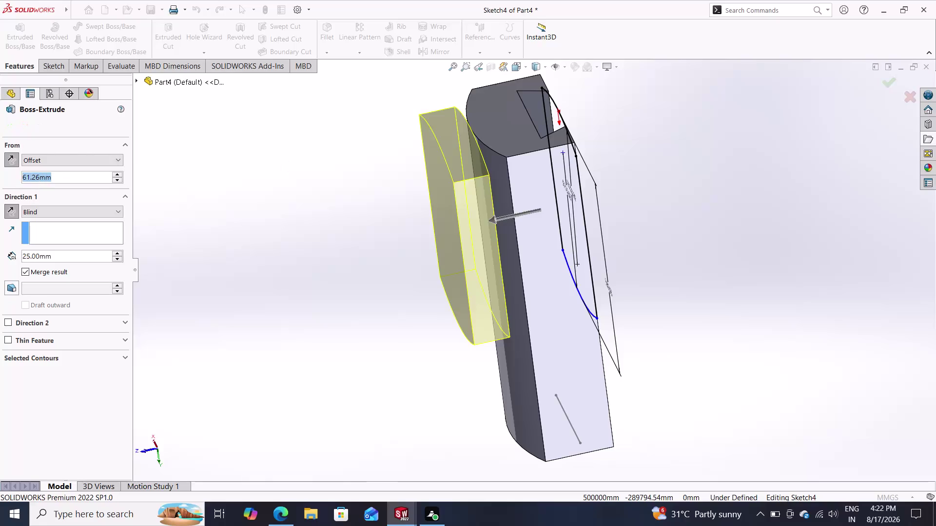
Cancel the Boss-Extrude preview, select Right Plane and exit Sketch4.
key(Escape)
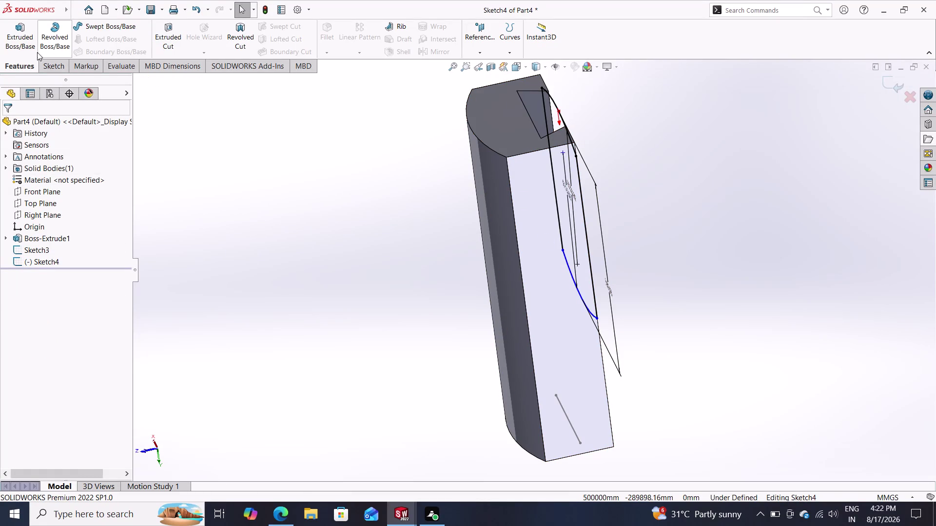
click(47, 63)
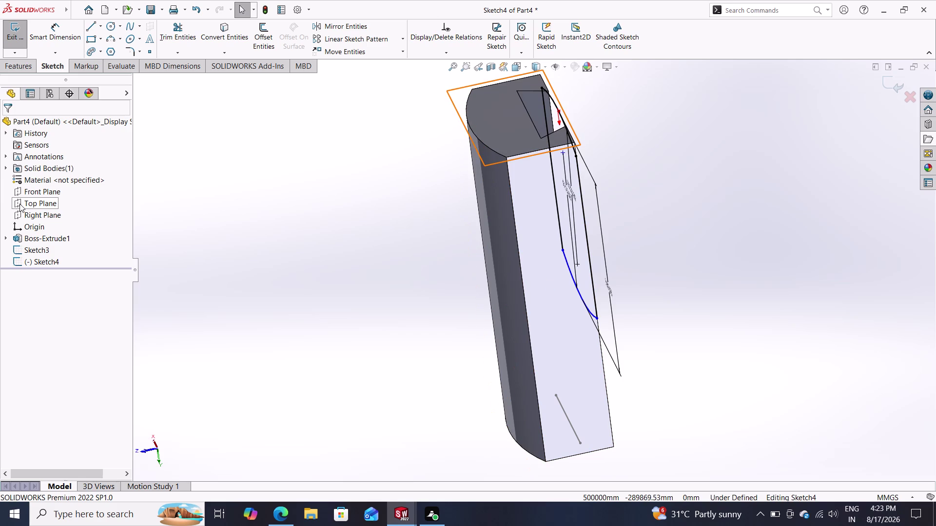
click(29, 219)
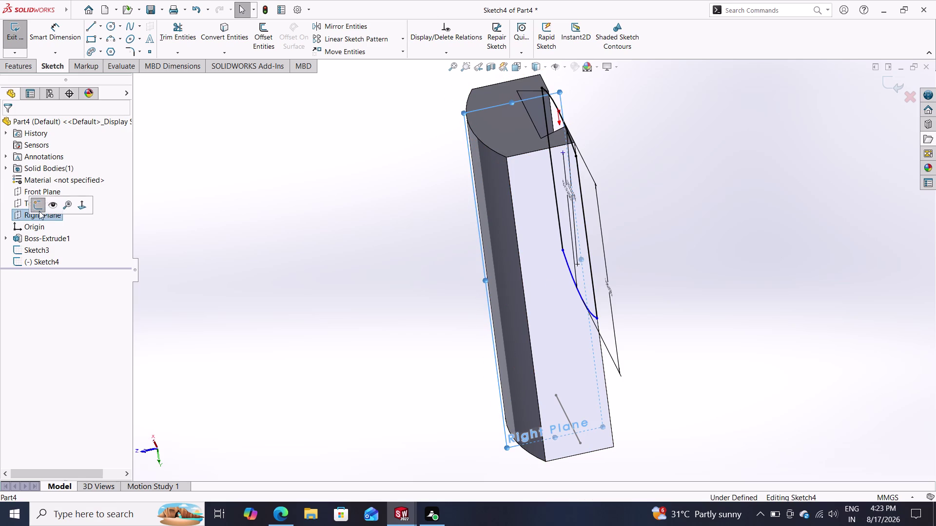
click(41, 207)
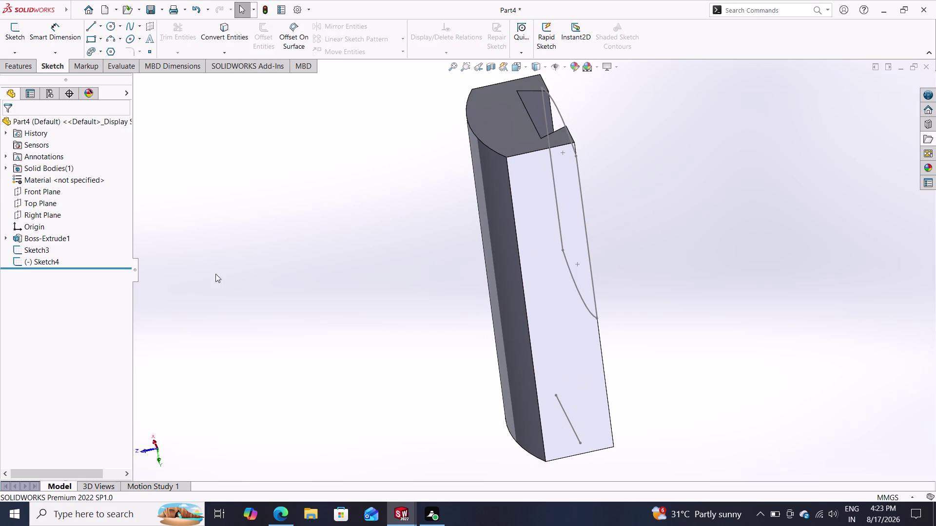
Start a sketch on the Right Plane and orbit around the block to inspect it.
click(24, 214)
double_click(28, 199)
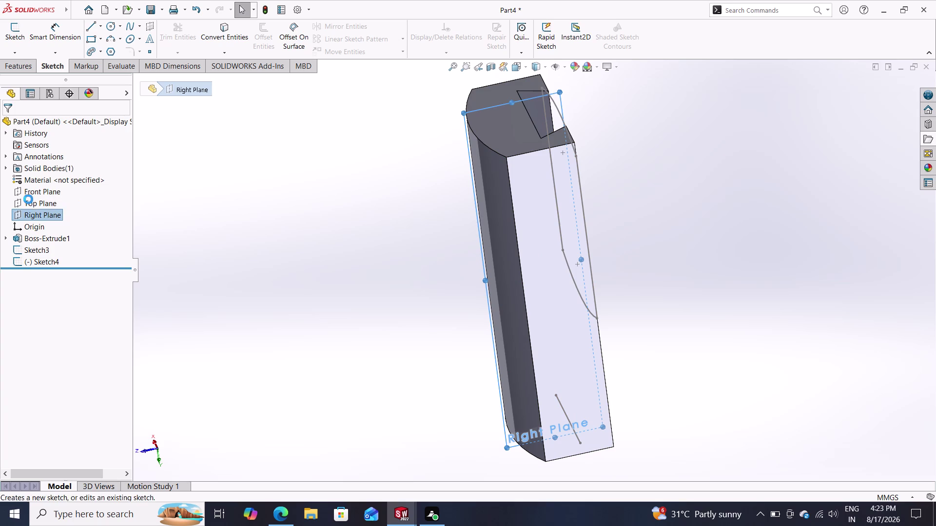
scroll(down, 3)
scroll(up, 3)
scroll(up, 3)
scroll(down, 3)
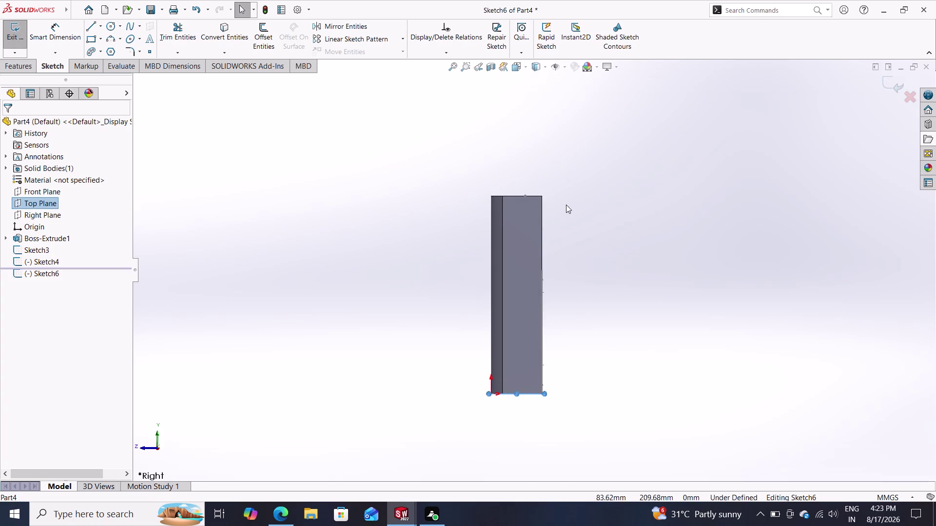
scroll(down, 3)
scroll(up, 3)
scroll(up, 3)
scroll(down, 3)
scroll(up, 3)
scroll(down, 3)
scroll(up, 3)
scroll(down, 3)
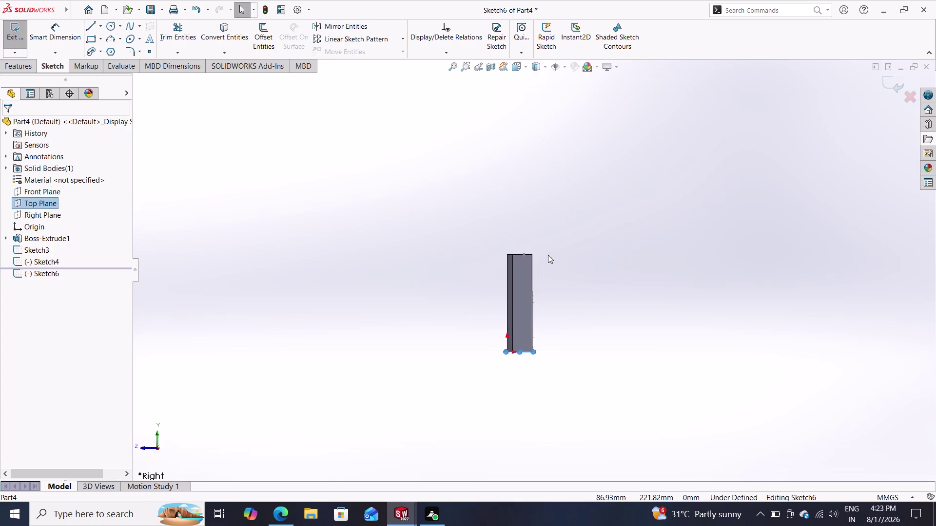
scroll(down, 3)
scroll(down, 3)
scroll(up, 3)
scroll(down, 3)
scroll(up, 3)
scroll(down, 3)
scroll(up, 3)
scroll(down, 3)
scroll(up, 3)
scroll(down, 3)
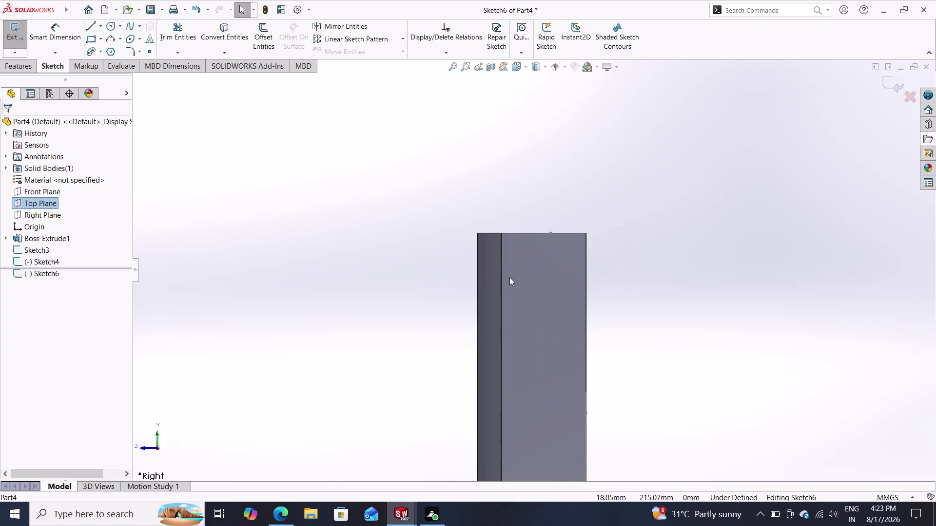
scroll(down, 3)
middle_drag(552, 157, 555, 185)
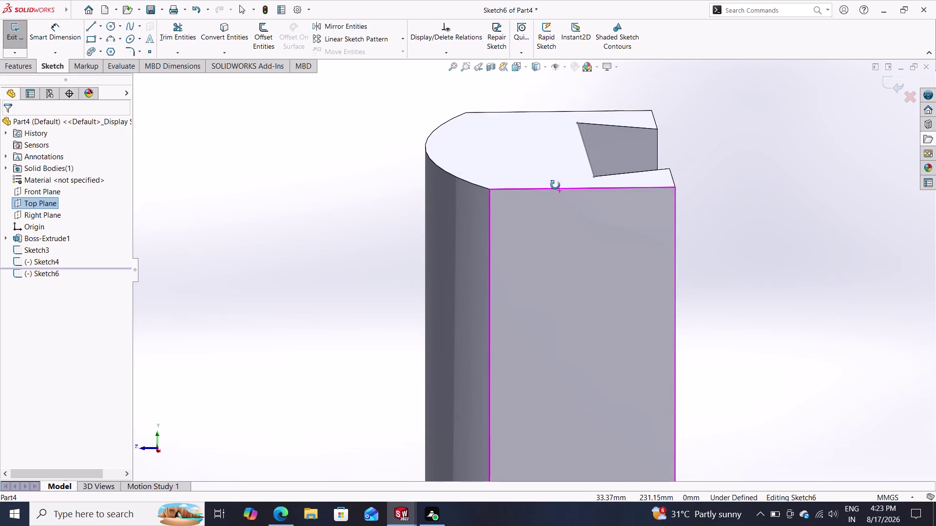
middle_drag(555, 185, 546, 152)
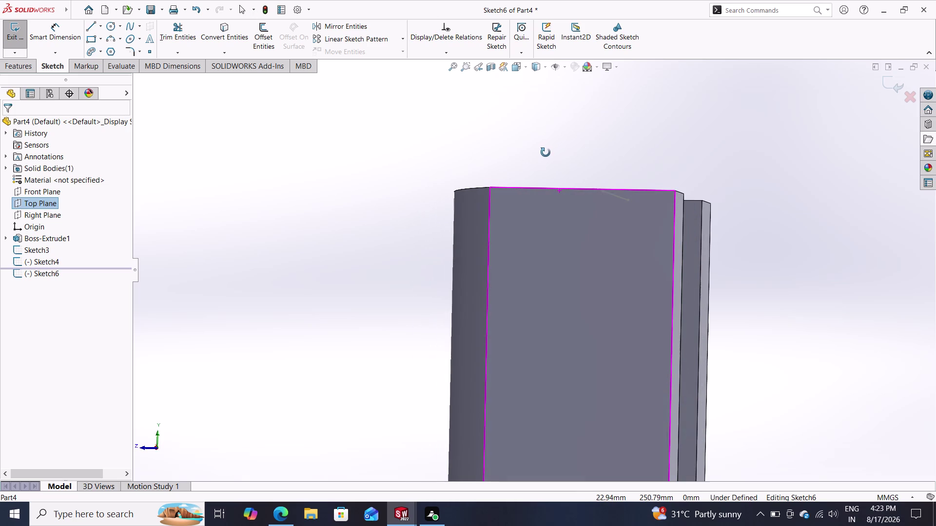
middle_drag(545, 153, 550, 145)
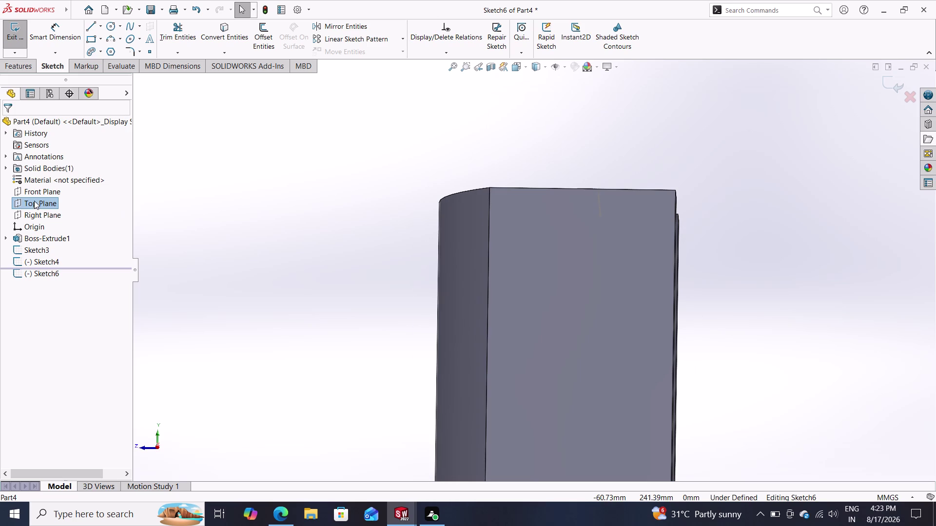
Exit and discard the empty Sketch6.
click(40, 215)
click(46, 206)
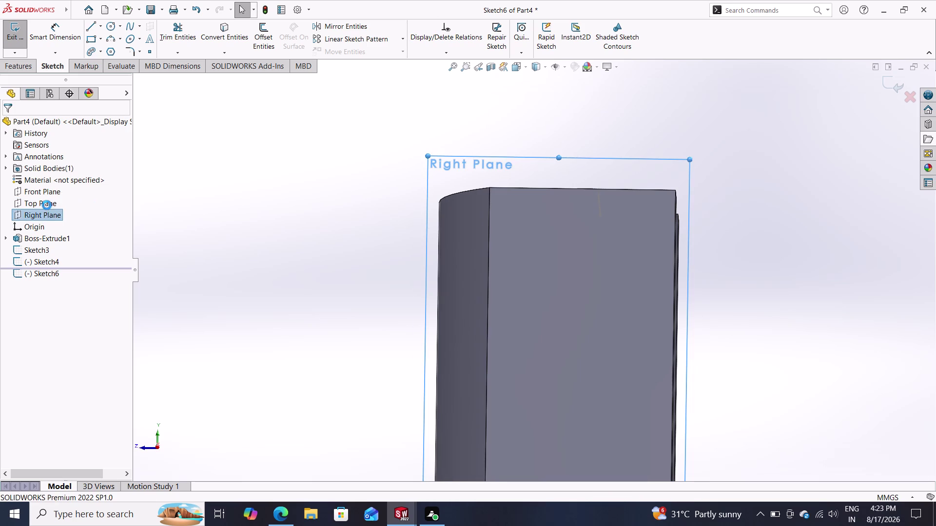
double_click(43, 220)
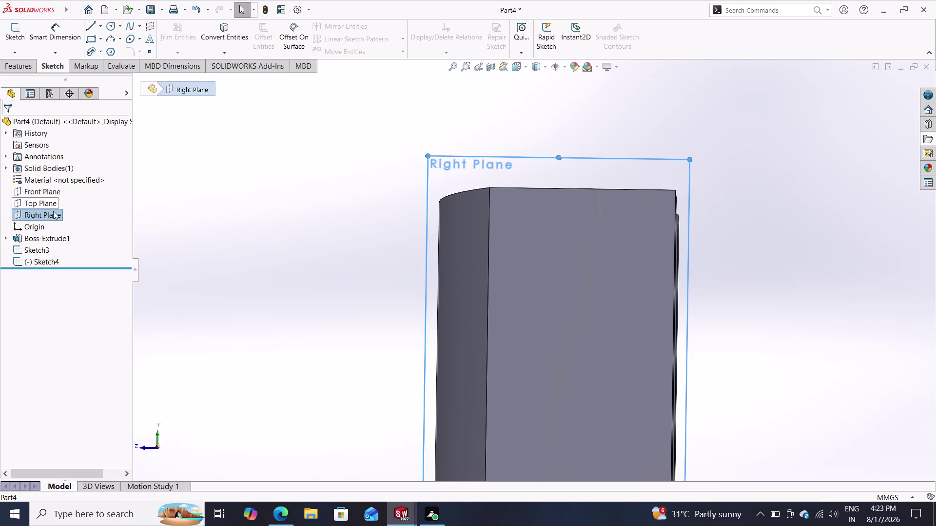
Select the Right Plane and start Sketch7 on it.
click(50, 212)
click(54, 204)
click(41, 219)
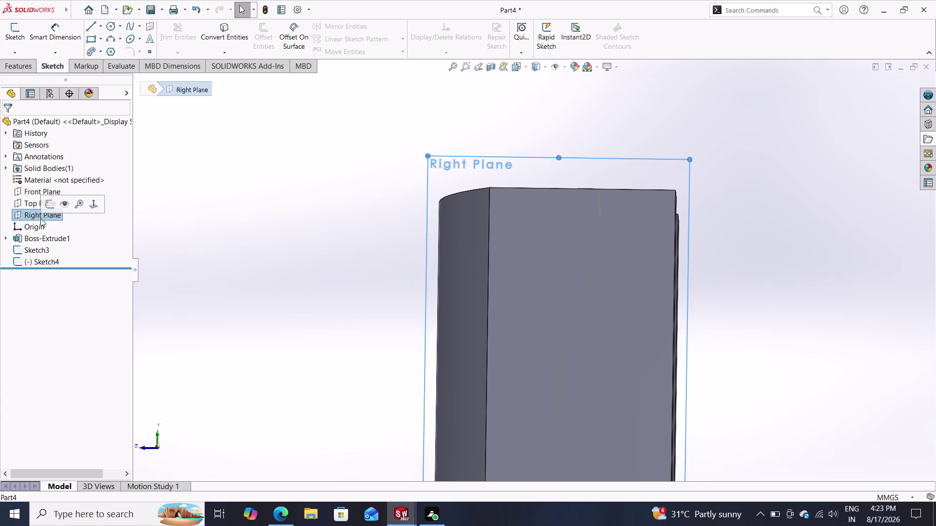
click(49, 206)
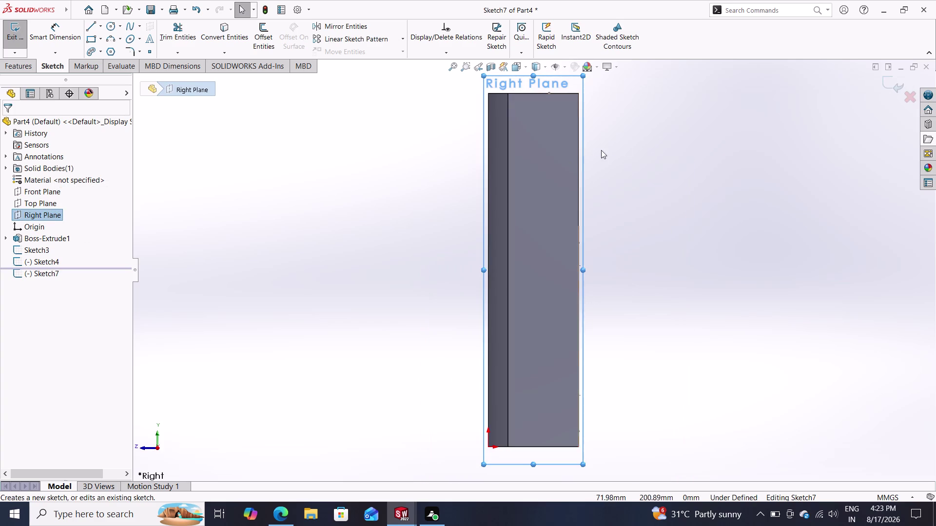
Zoom around the block and convert its top edge into Sketch7.
scroll(down, 3)
scroll(up, 3)
scroll(up, 3)
scroll(down, 3)
scroll(up, 3)
scroll(up, 3)
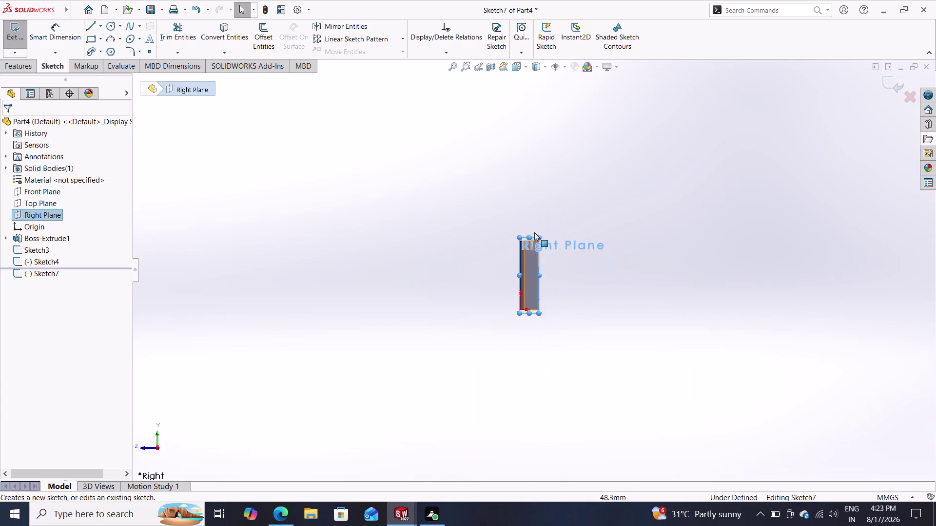
scroll(down, 3)
scroll(up, 3)
scroll(down, 3)
scroll(down, 3)
scroll(up, 3)
scroll(down, 3)
scroll(up, 3)
scroll(down, 3)
scroll(down, 3)
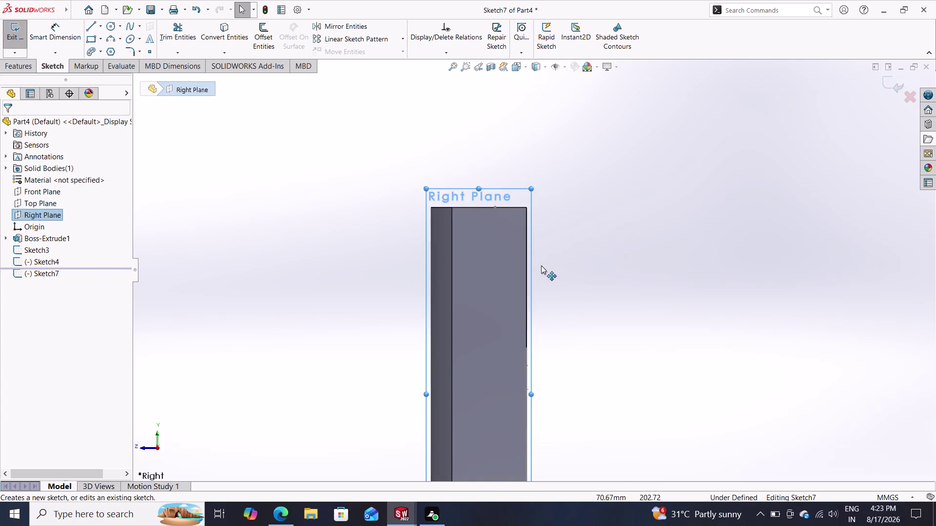
scroll(down, 3)
scroll(up, 3)
scroll(down, 3)
scroll(up, 3)
scroll(down, 3)
scroll(up, 3)
scroll(down, 3)
scroll(up, 3)
scroll(down, 3)
scroll(down, 3)
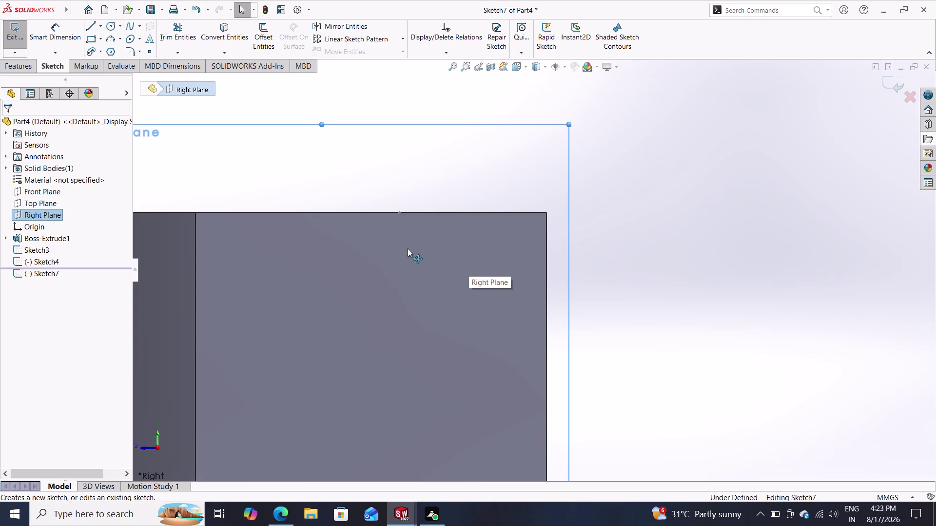
scroll(up, 3)
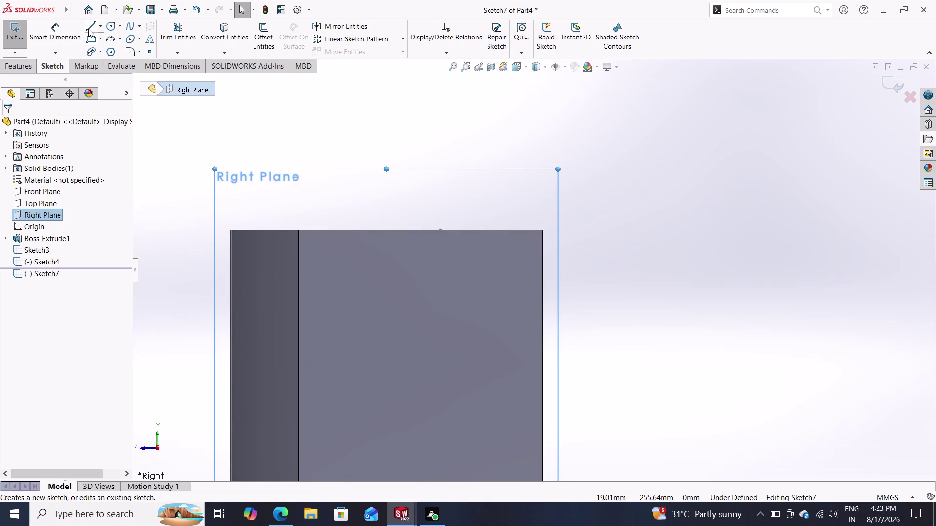
click(227, 30)
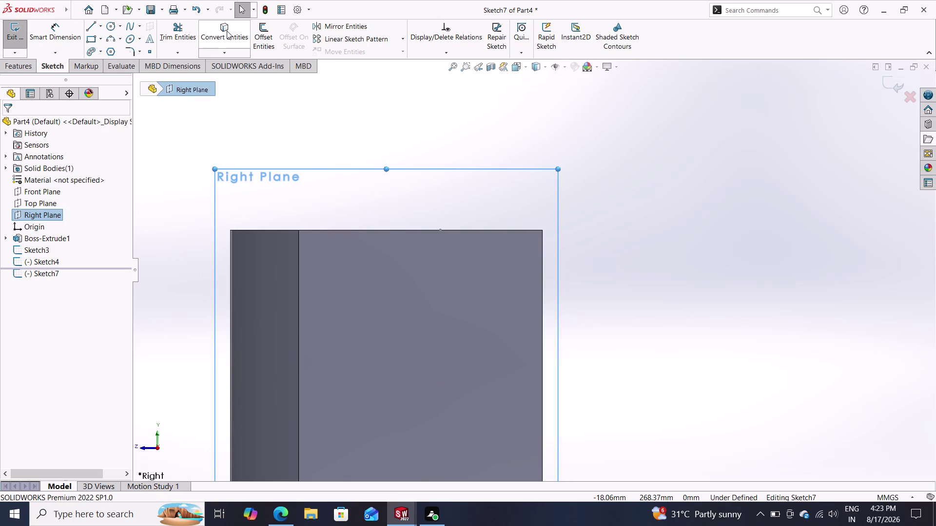
click(359, 229)
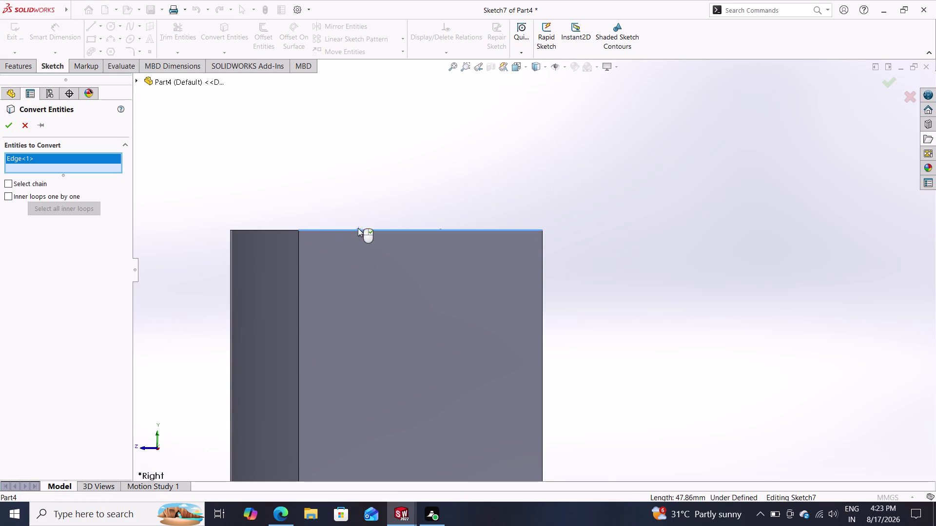
Orbit to the top face and convert the block's front top edge into the sketch.
key(Escape)
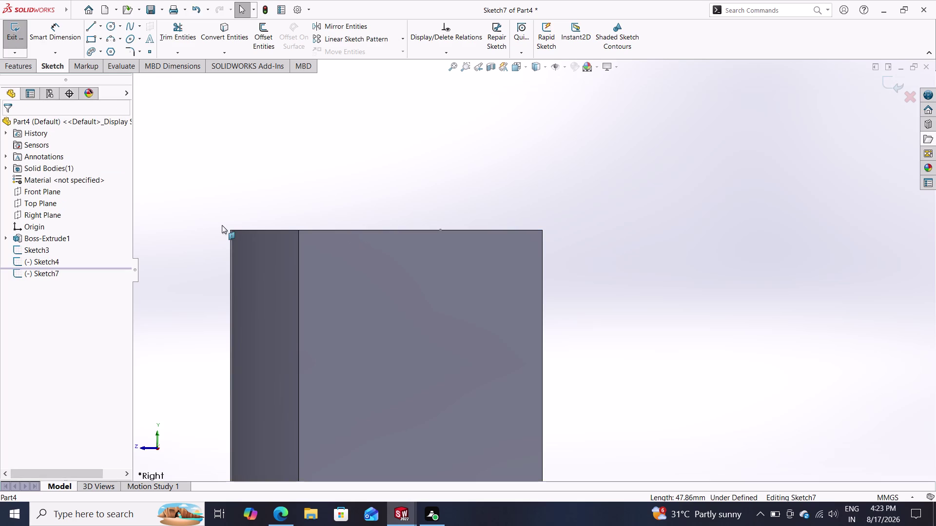
middle_drag(464, 182, 471, 223)
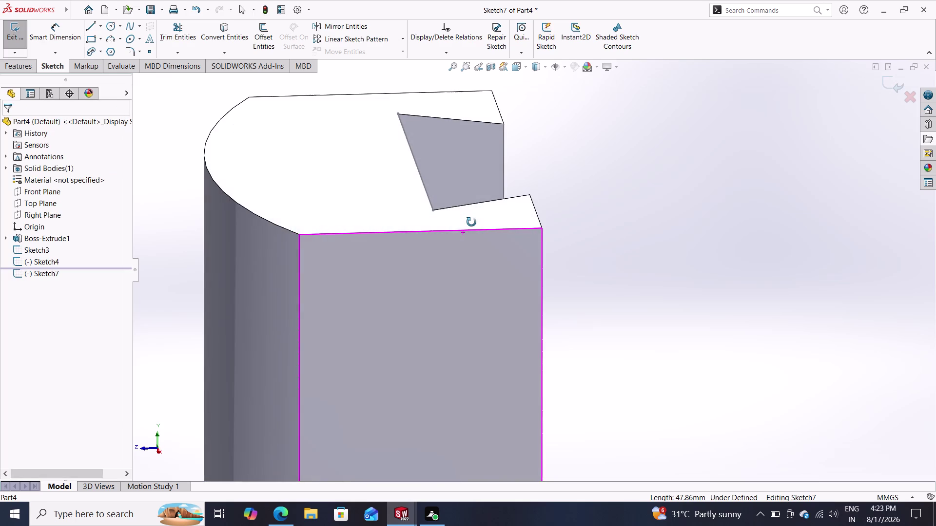
middle_drag(472, 222, 469, 201)
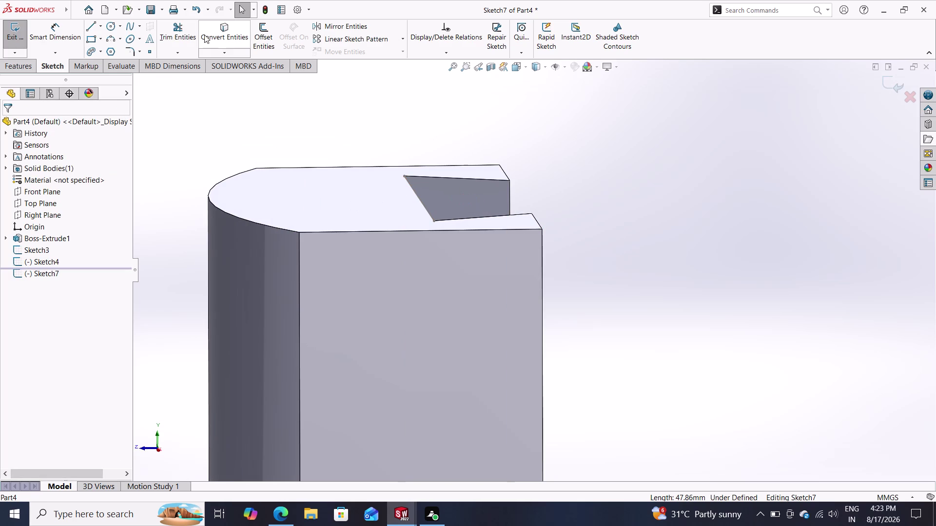
click(224, 37)
click(384, 230)
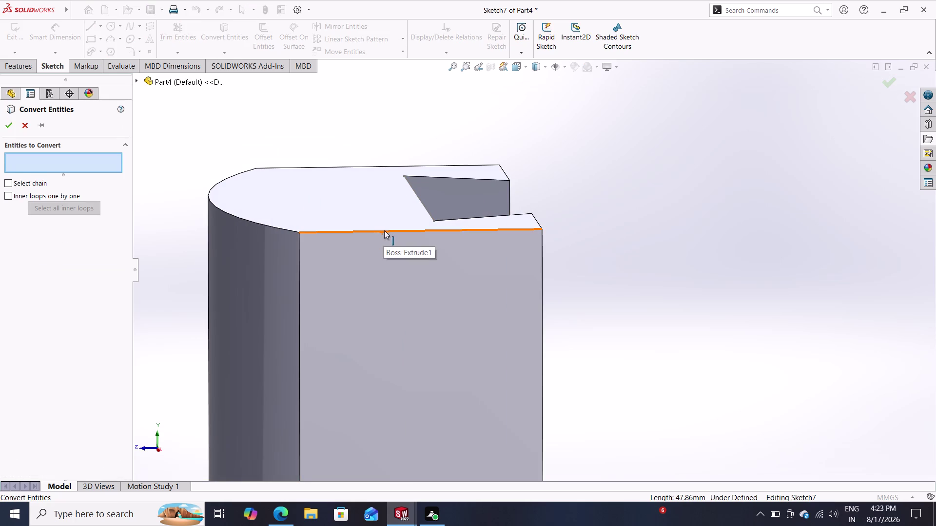
click(9, 127)
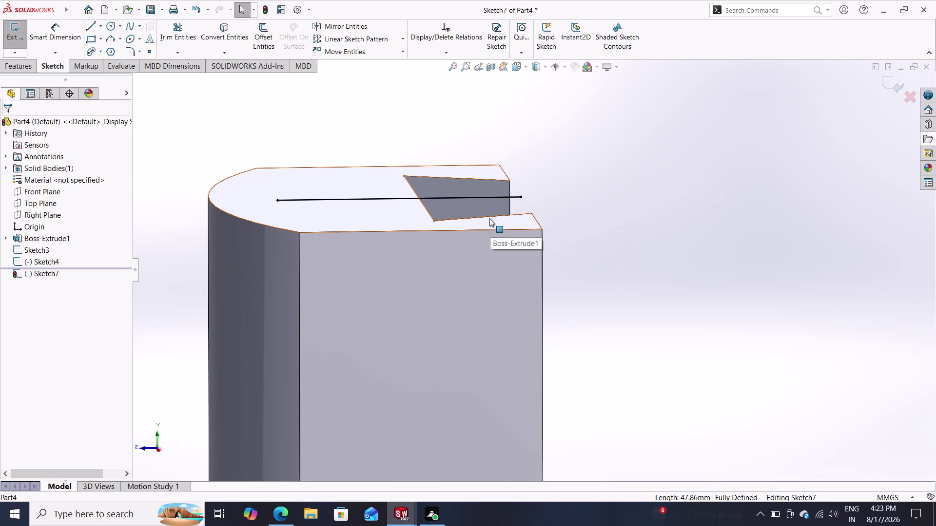
Abandon the length dimension on the converted line and undo Sketch7.
click(64, 28)
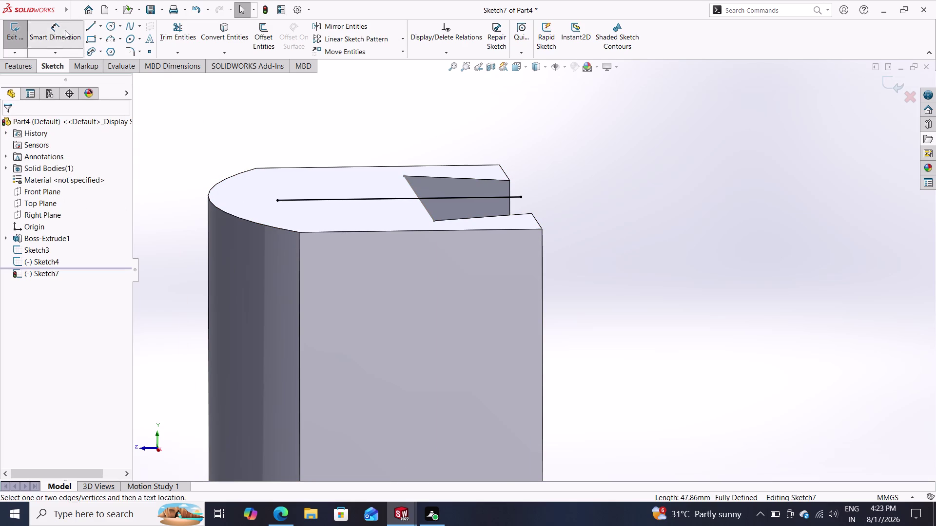
click(373, 199)
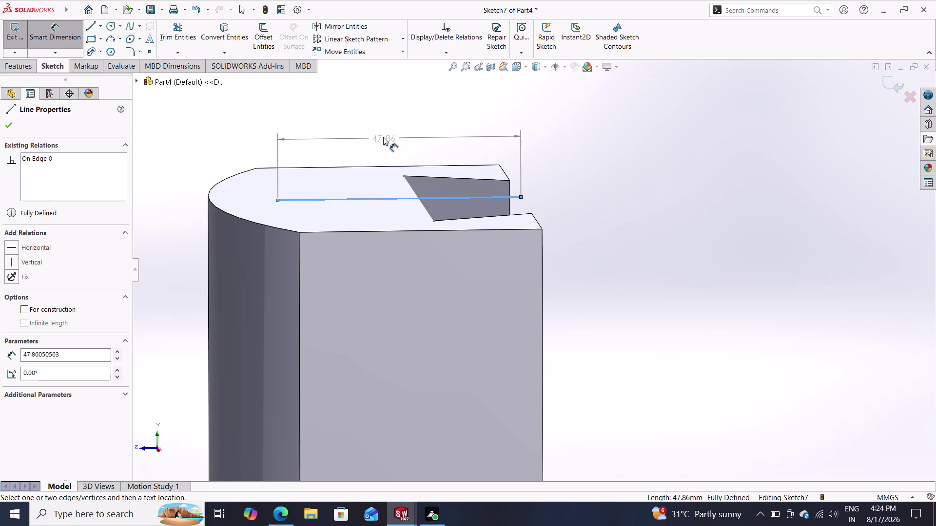
key(Escape)
key(ctrl+z)
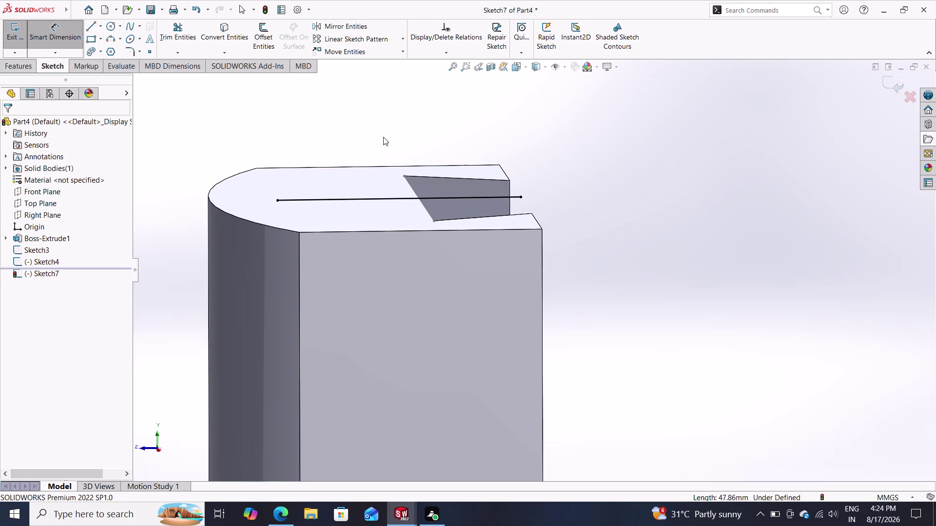
key(ctrl+z)
key(ctrl+z)
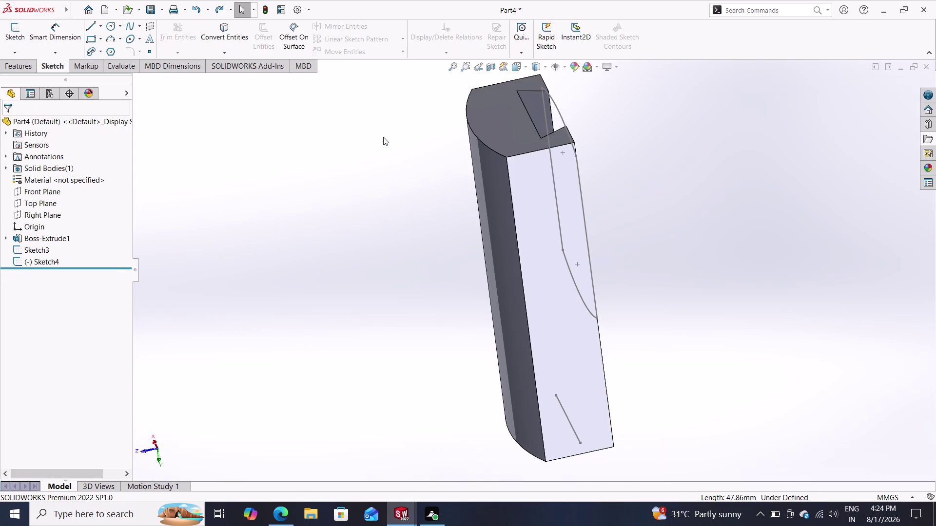
Undo Sketch4, its arc edits and the Boss-Extrude1 feature.
key(ctrl+z)
key(ctrl+z)
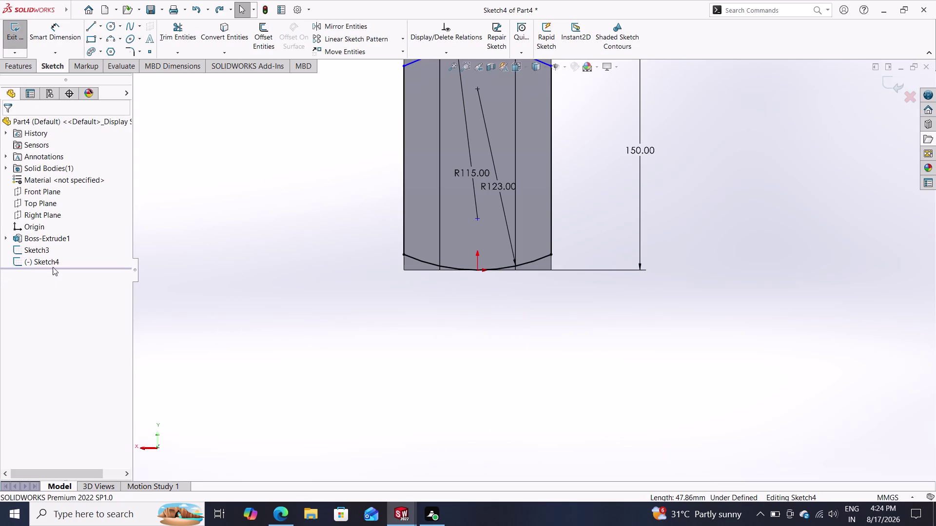
click(53, 239)
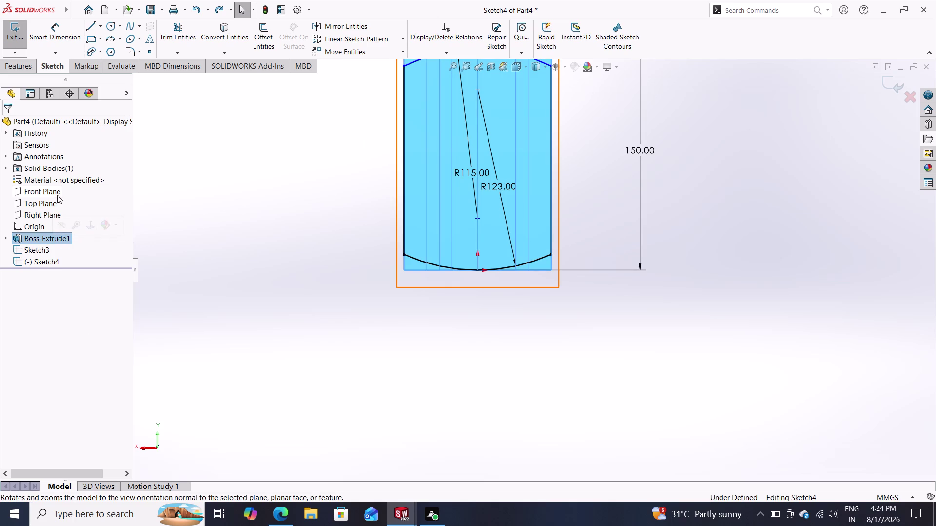
key(ctrl+z)
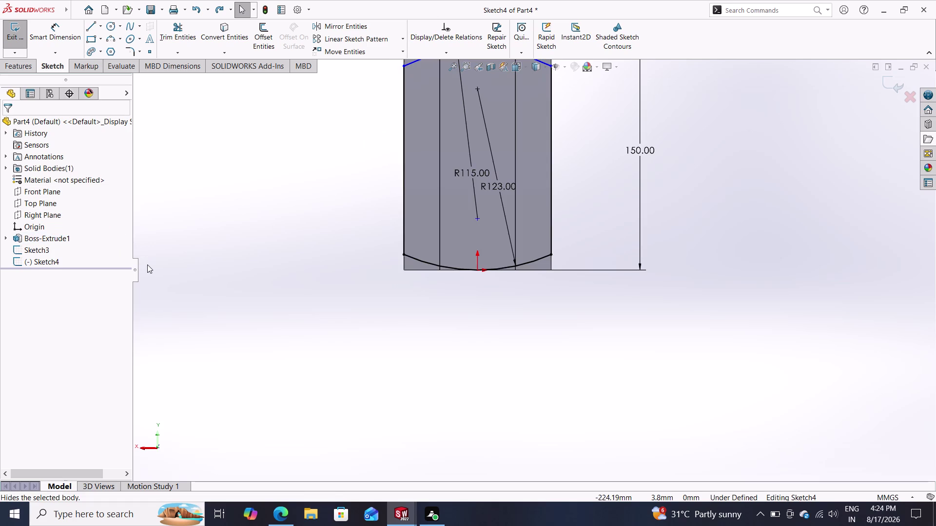
key(ctrl+z)
key(ctrl+z)
key(ctrl+z)
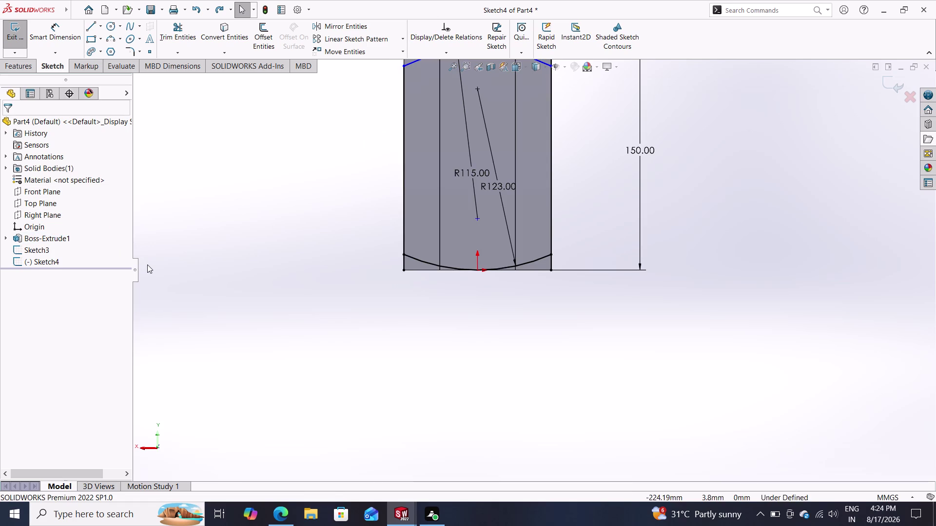
key(ctrl+z)
key(ctrl+z)
key(ctrl+z)
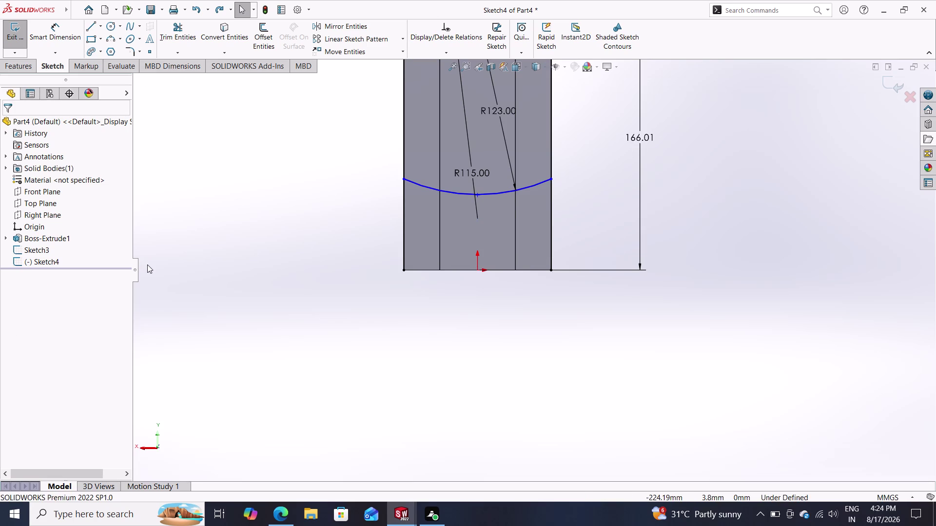
key(ctrl+z)
key(ctrl+z)
key(ctrl+z)
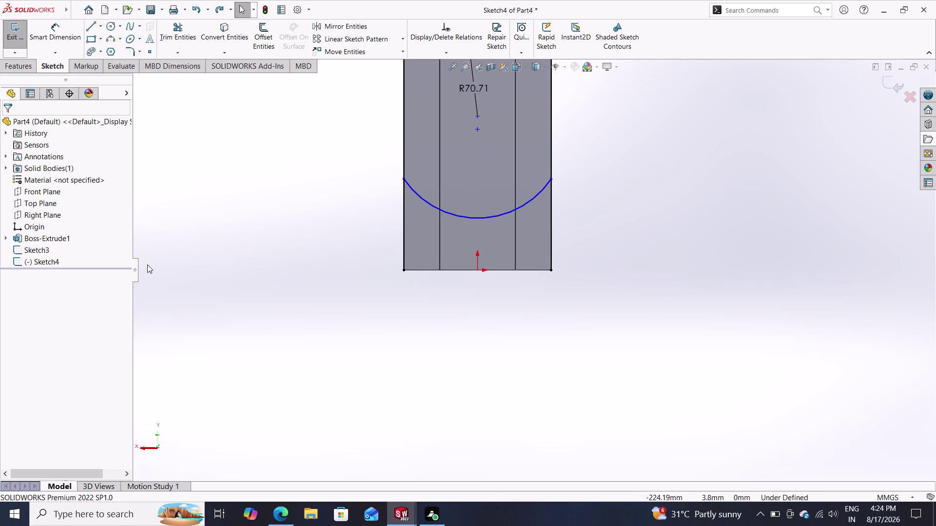
key(ctrl+z)
key(ctrl+z)
key(ctrl+z)
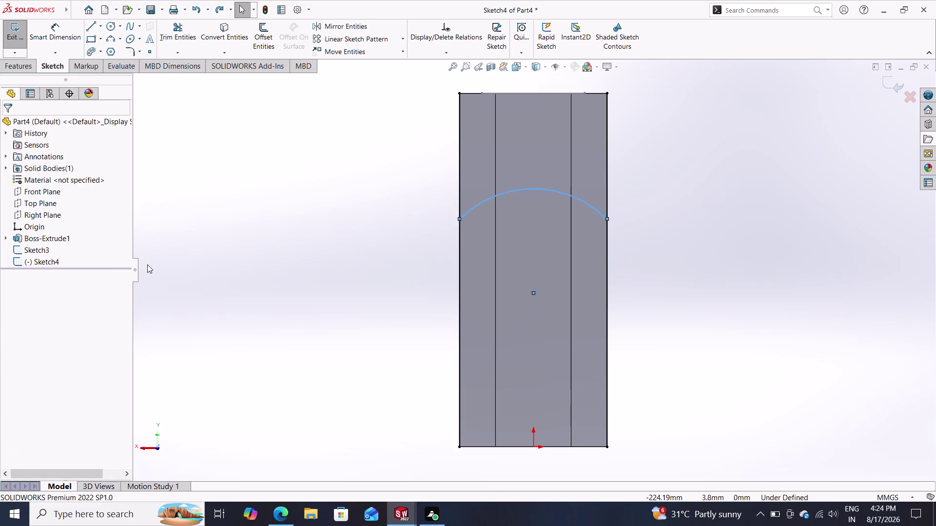
key(ctrl+z)
key(ctrl+z)
key(ctrl+z)
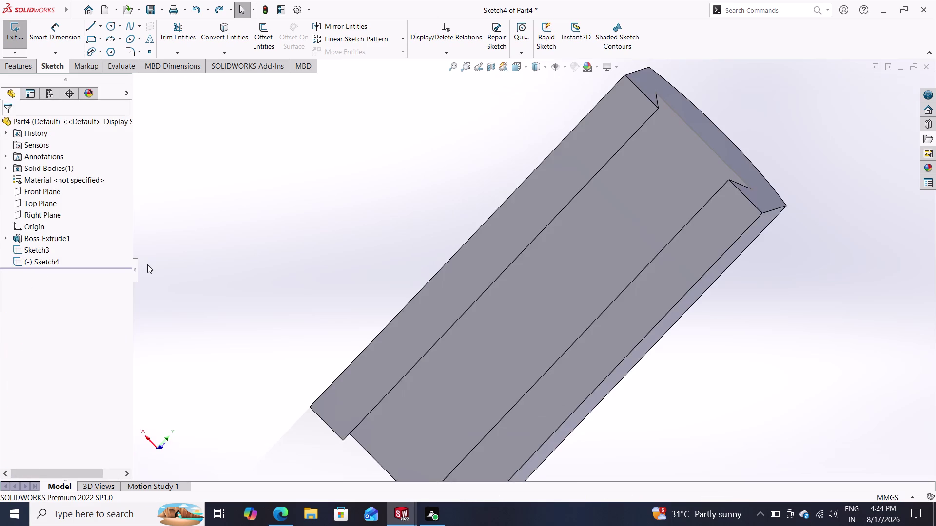
Undo Sketch3's arc and circle edits until the dovetail Sketch2 is open.
key(ctrl+z)
key(ctrl+z)
key(ctrl+z)
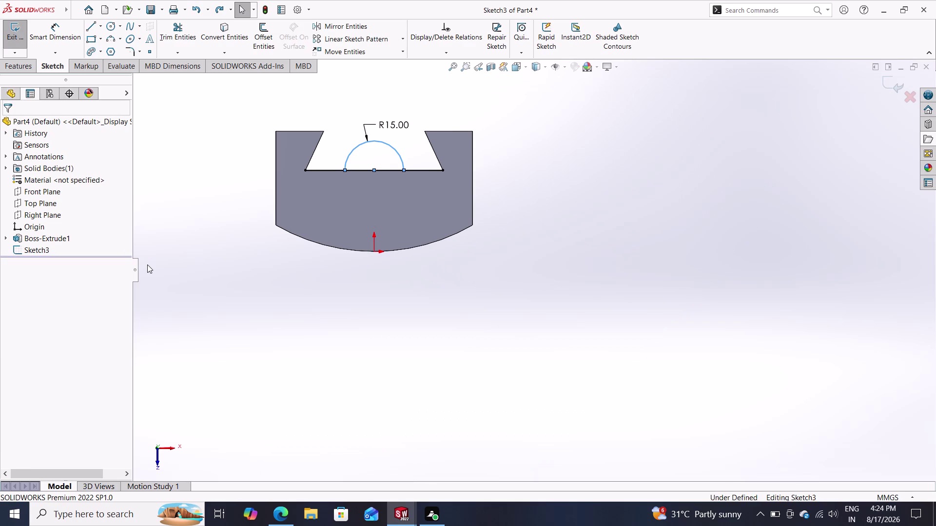
key(ctrl+z)
key(ctrl+z)
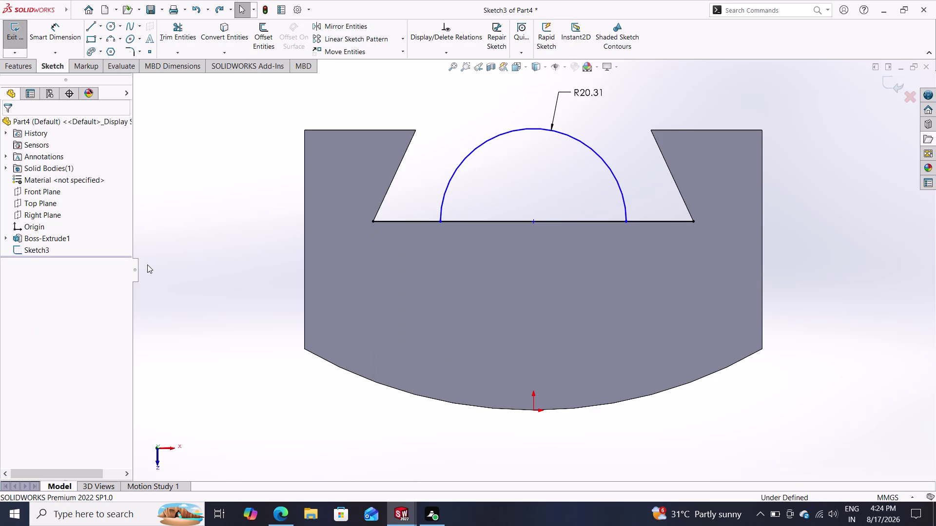
key(ctrl+z)
key(ctrl+z)
key(ctrl+z)
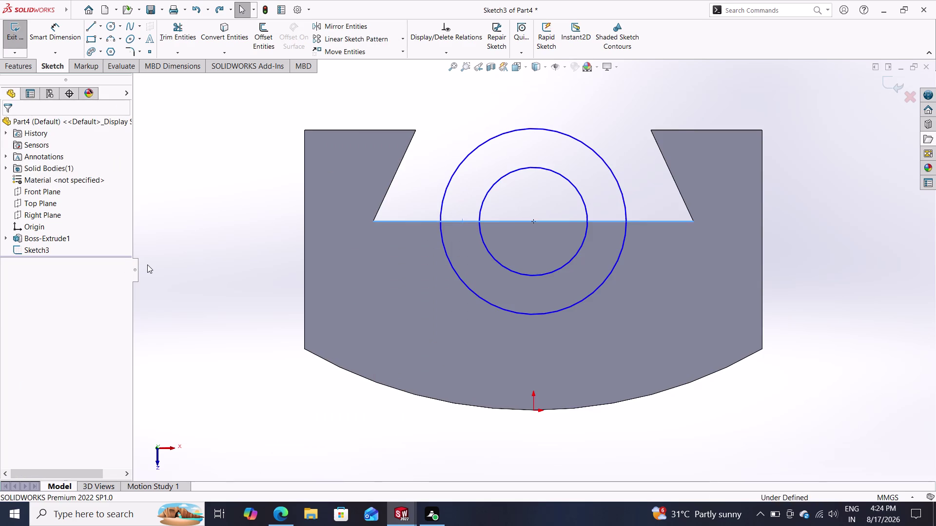
key(ctrl+z)
key(ctrl+z)
key(ctrl+z)
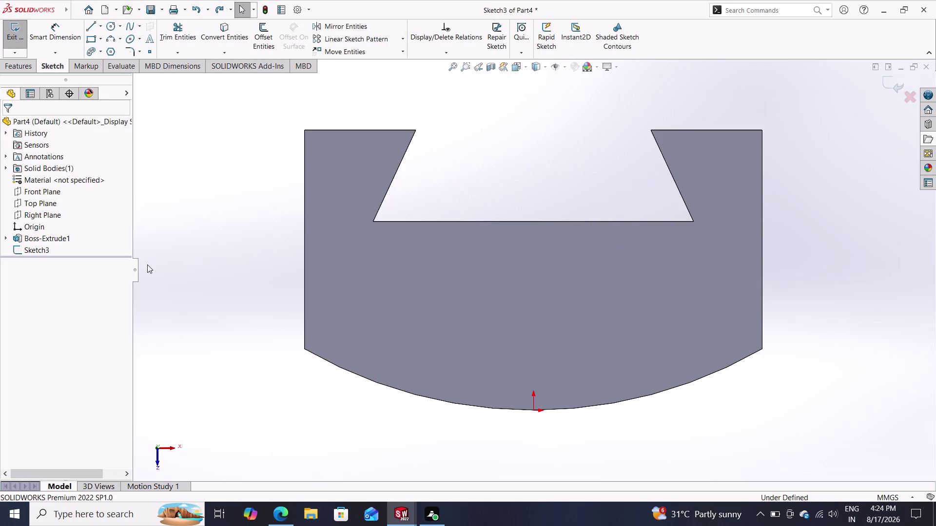
key(ctrl+z)
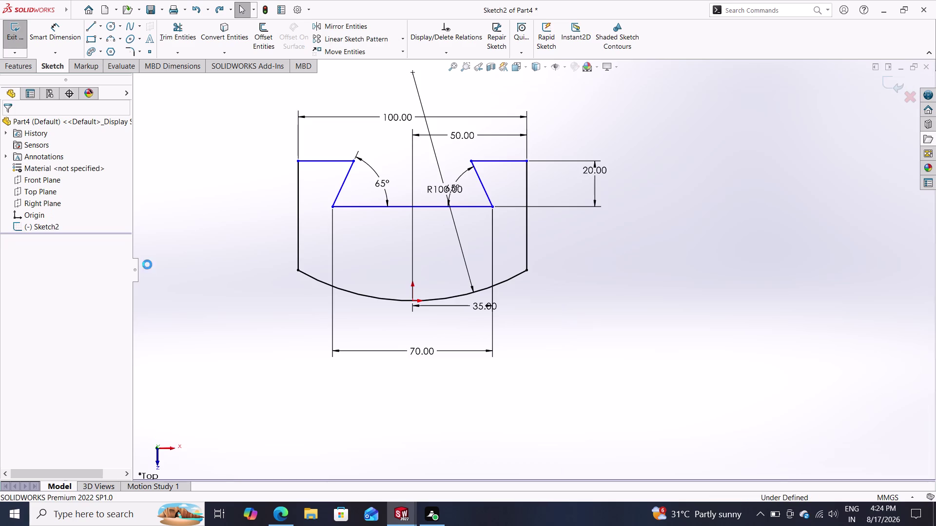